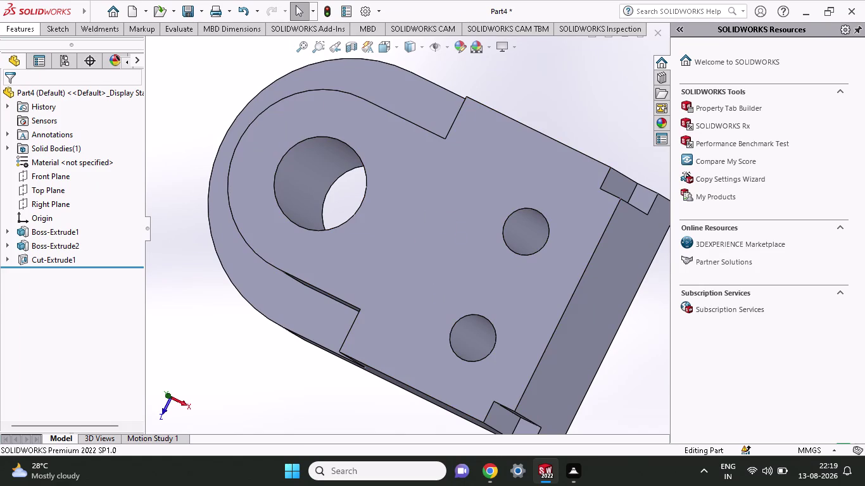
Open the Save As dialog for the unsaved Part4 bracket from the Save dropdown.
click(204, 20)
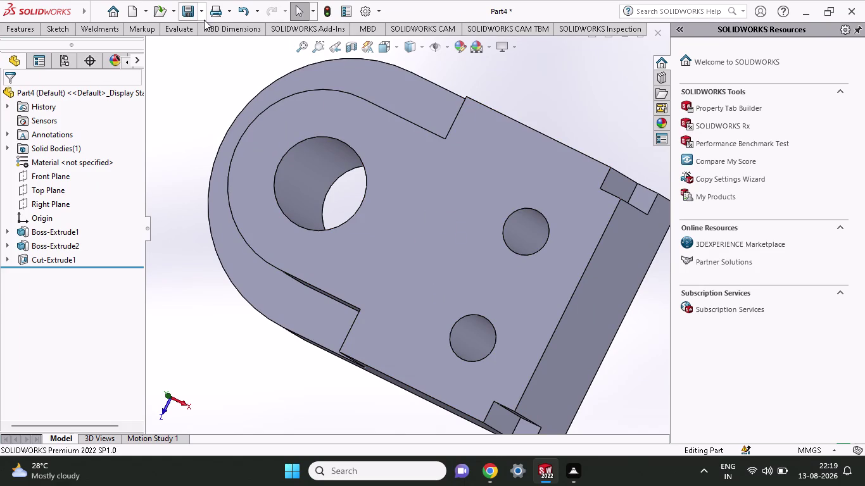
click(202, 40)
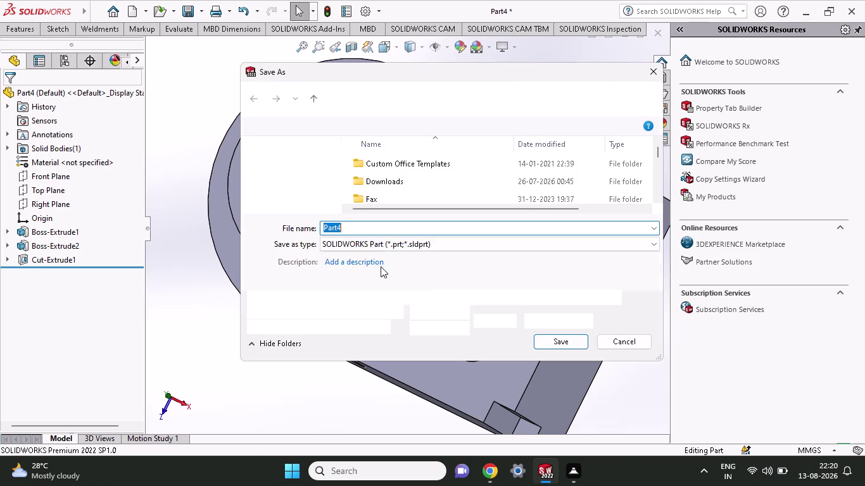
Replace the name Part4 with '3d-8' and save as a SOLIDWORKS Part (*.sldprt).
drag(376, 233, 316, 235)
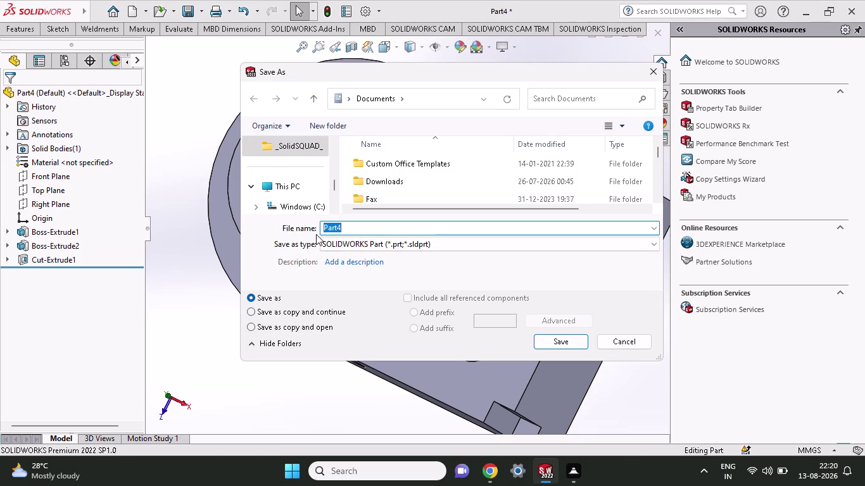
key(3)
key(d)
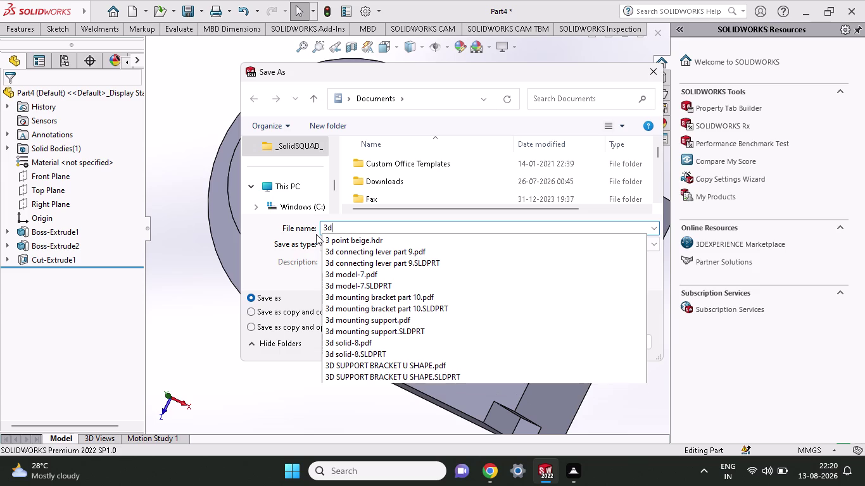
key(minus)
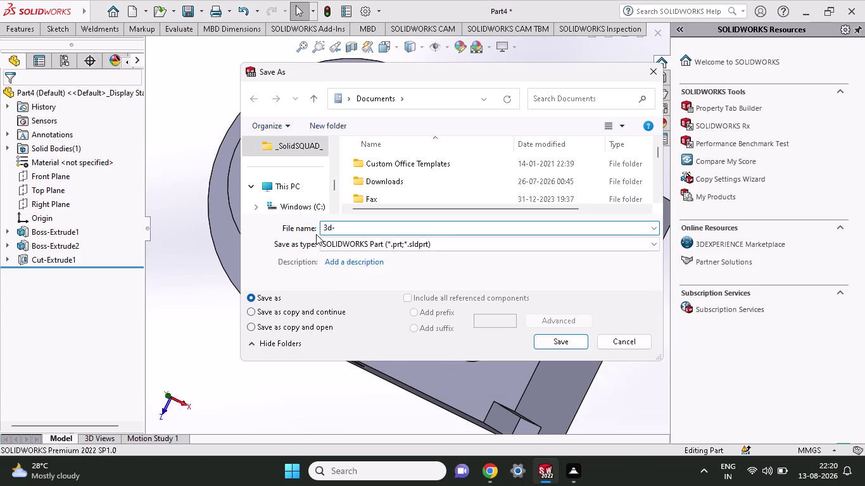
key(8)
click(562, 345)
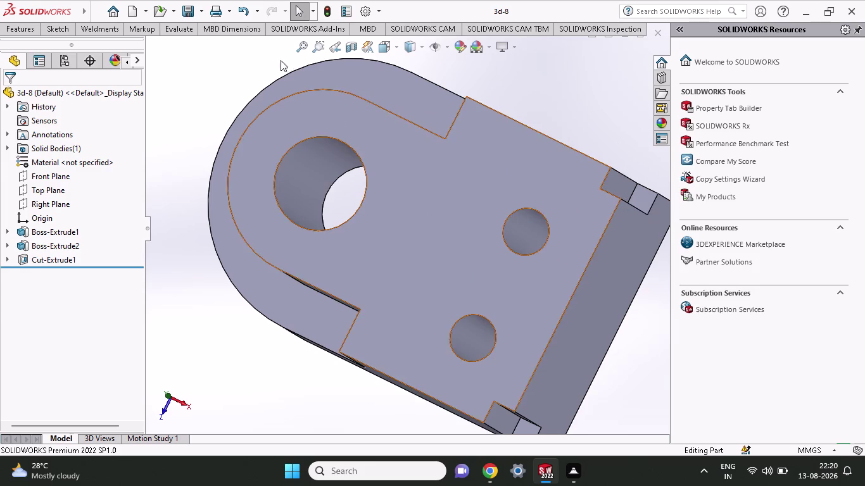
Start a Save As with Adobe Portable Document Format (*.pdf) as the file type.
click(201, 19)
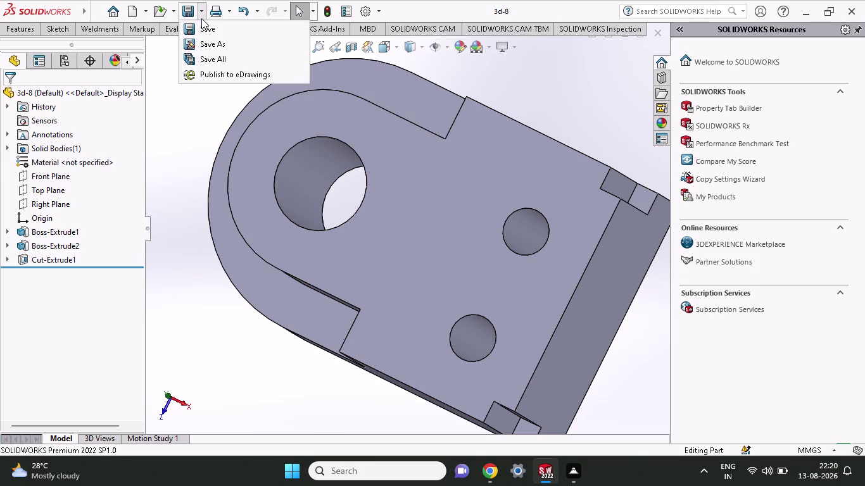
click(207, 50)
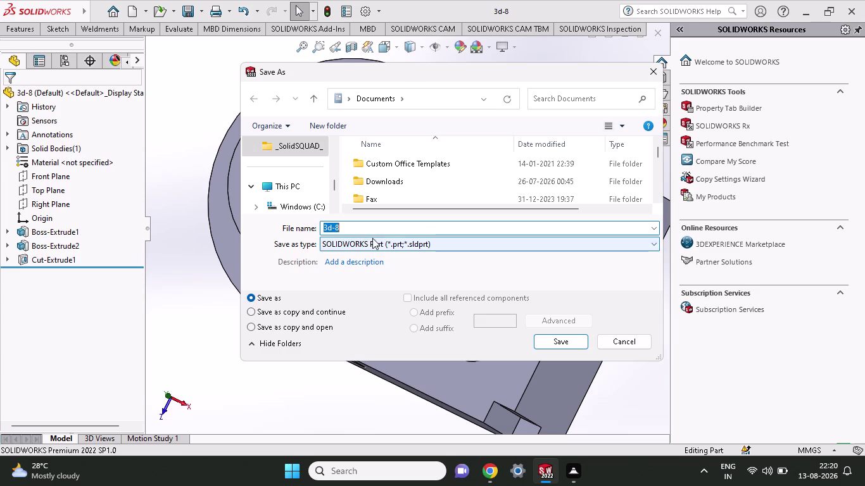
click(373, 238)
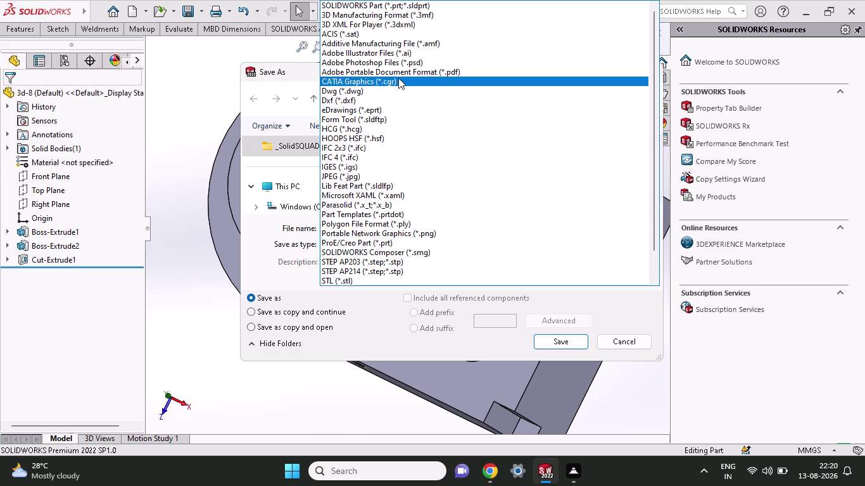
click(399, 71)
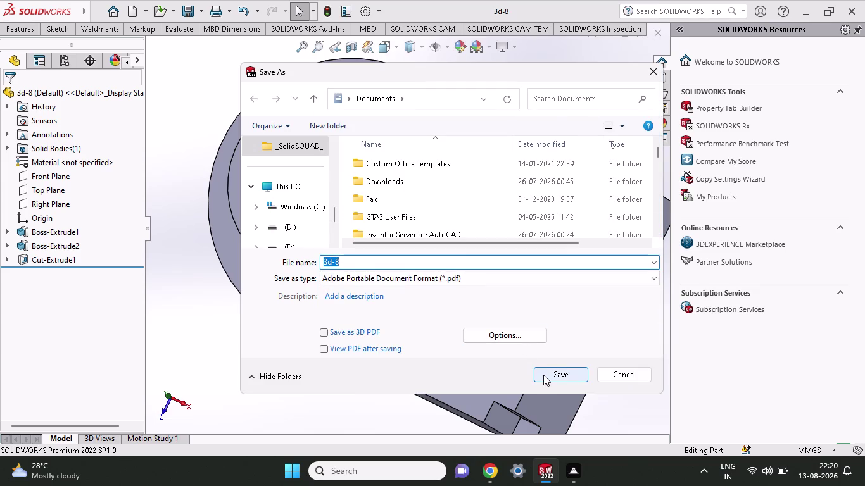
Rename the file from 3d-8 to '3d-10' and save the PDF.
click(369, 263)
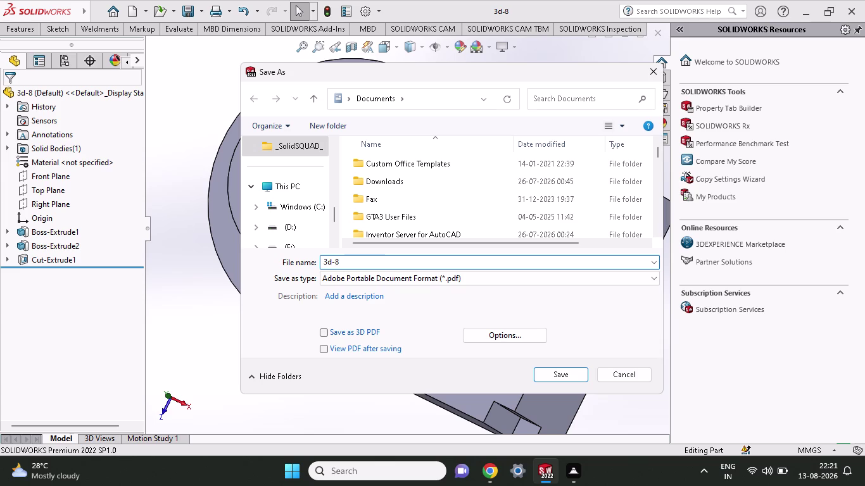
key(BackSpace)
key(1)
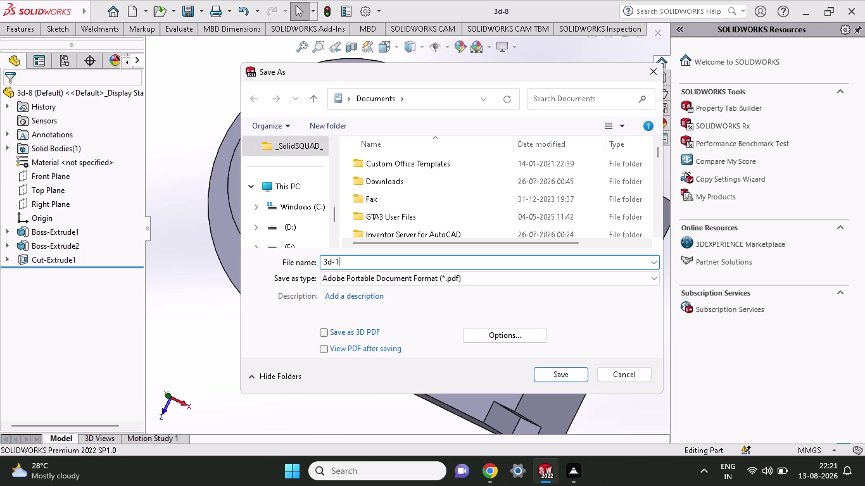
key(0)
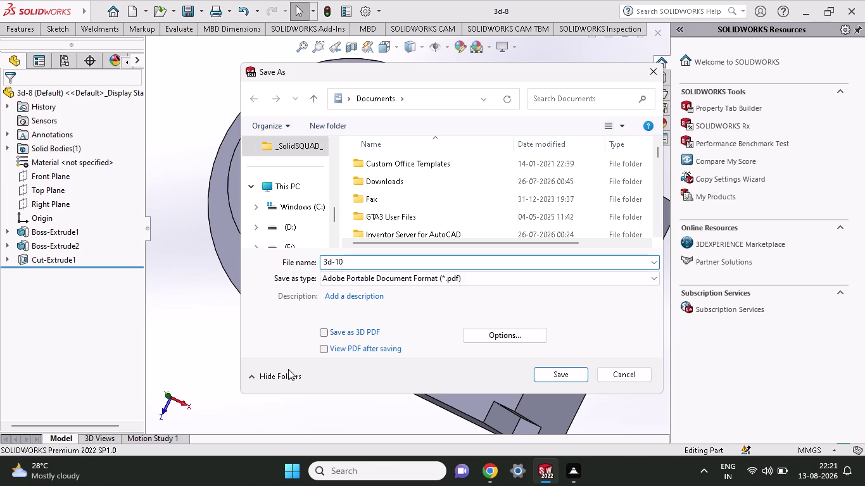
click(562, 376)
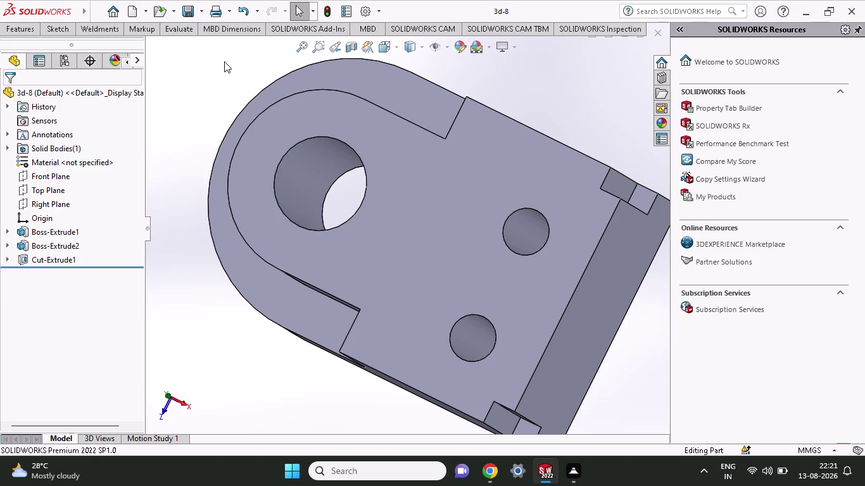
Save the bracket again as a SOLIDWORKS Part named '3d-10'.
click(199, 7)
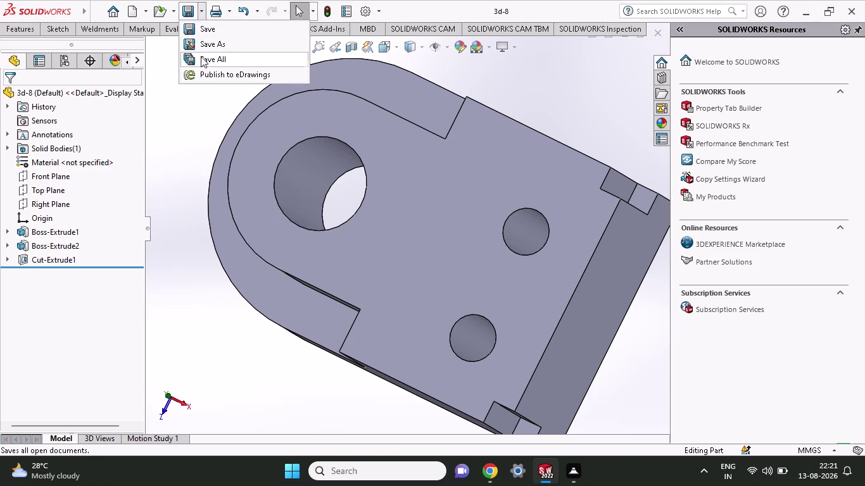
click(202, 49)
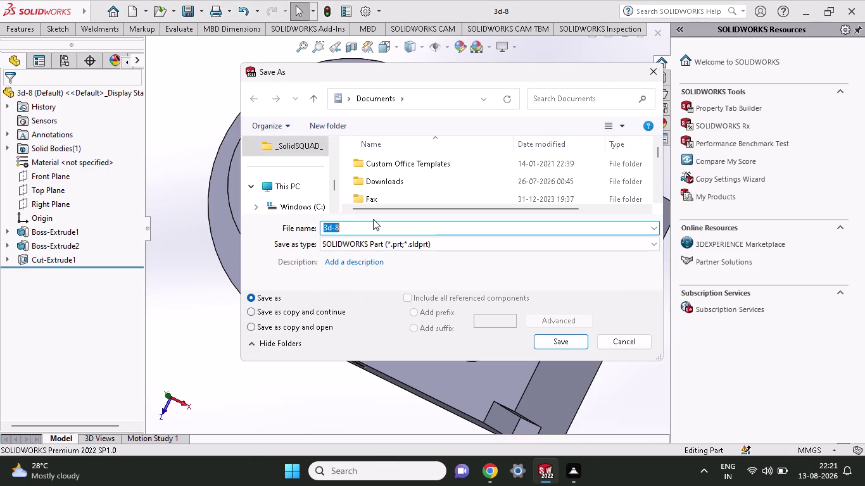
click(373, 219)
click(375, 232)
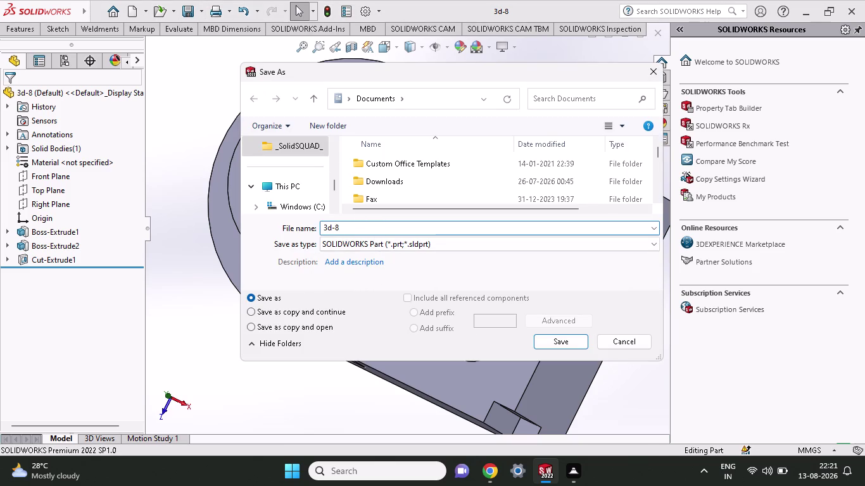
key(Delete)
key(BackSpace)
key(BackSpace)
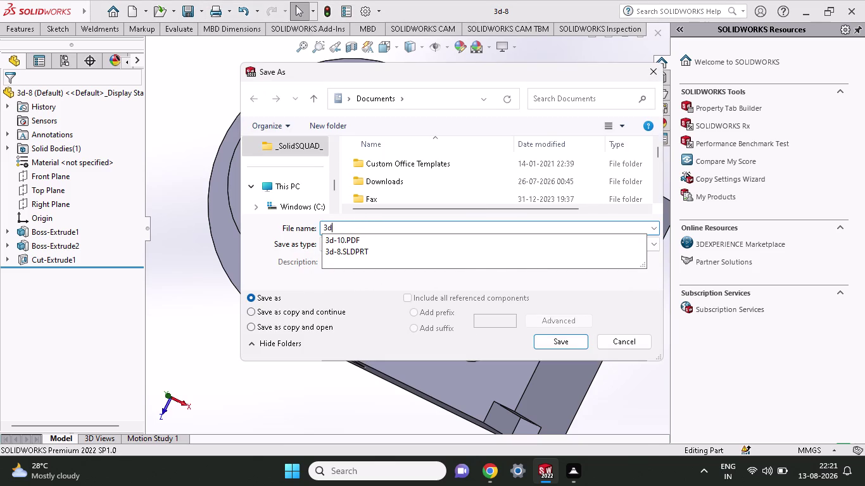
key(minus)
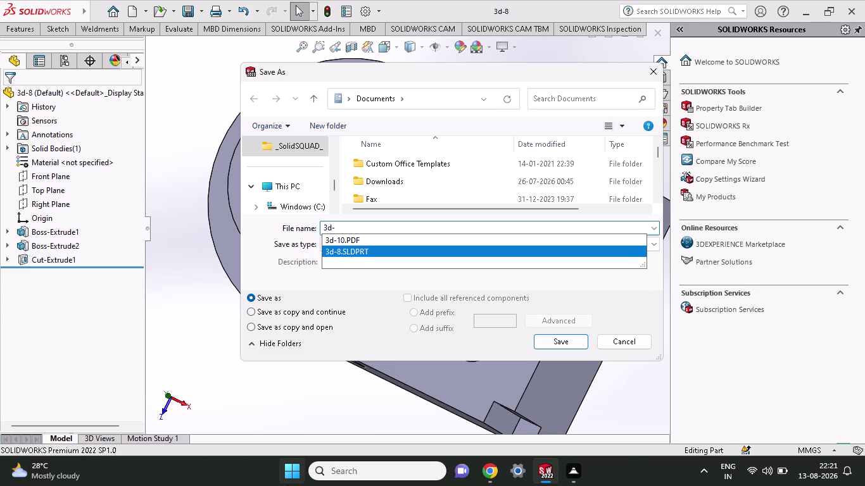
text(10)
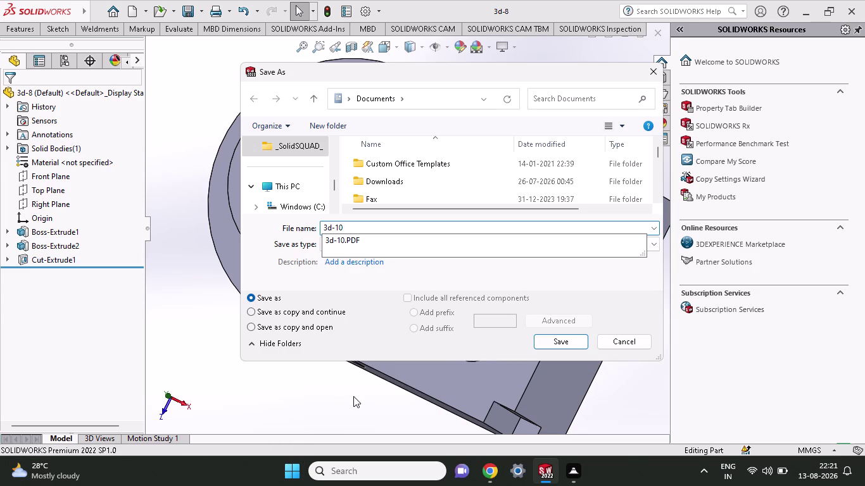
click(542, 340)
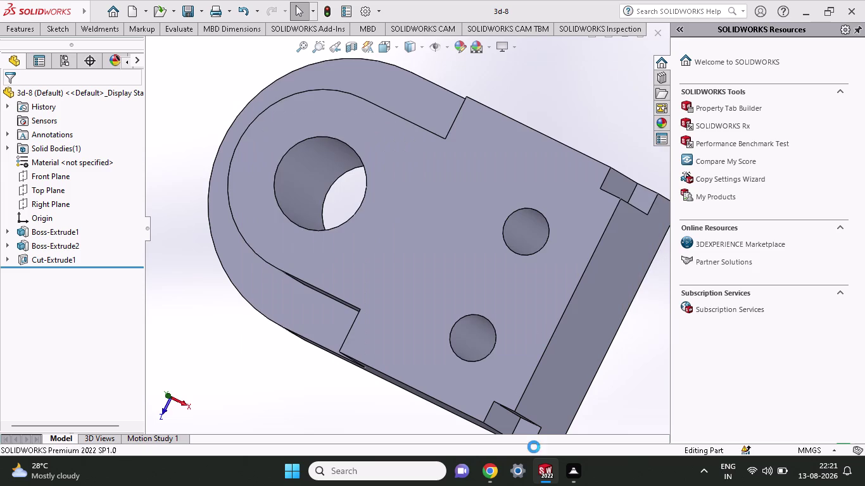